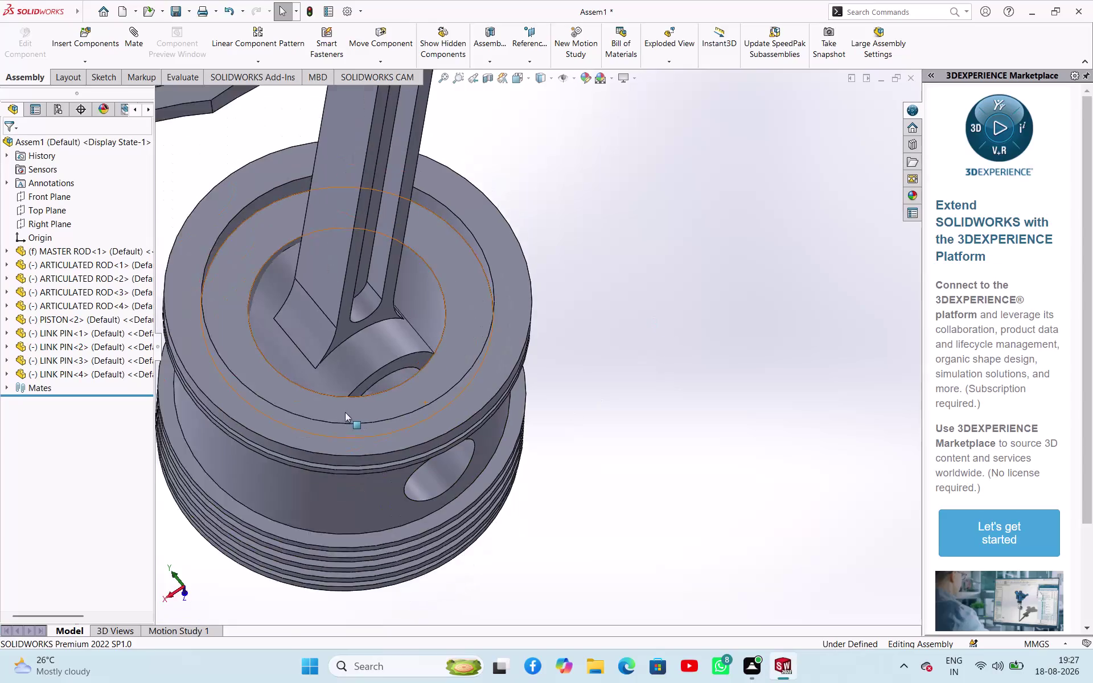
Delete PISTON<2> from the assembly, leaving the master rod, four articulated rods and link pins.
middle_drag(239, 377, 305, 443)
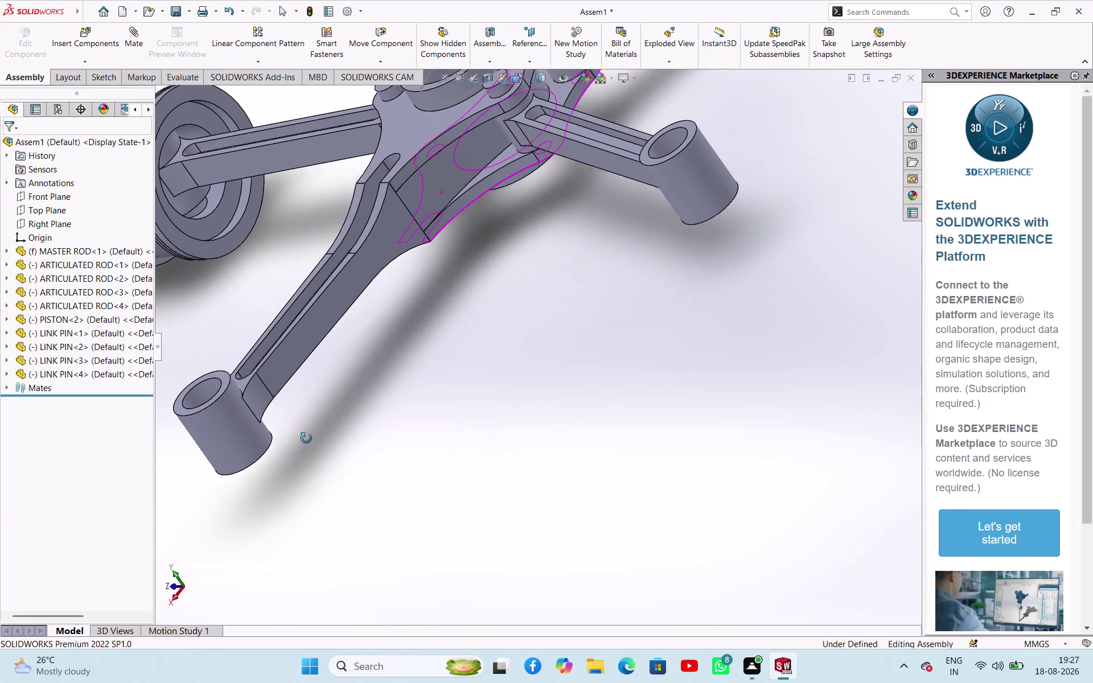
middle_drag(306, 444, 330, 413)
scroll(up, 3)
click(363, 335)
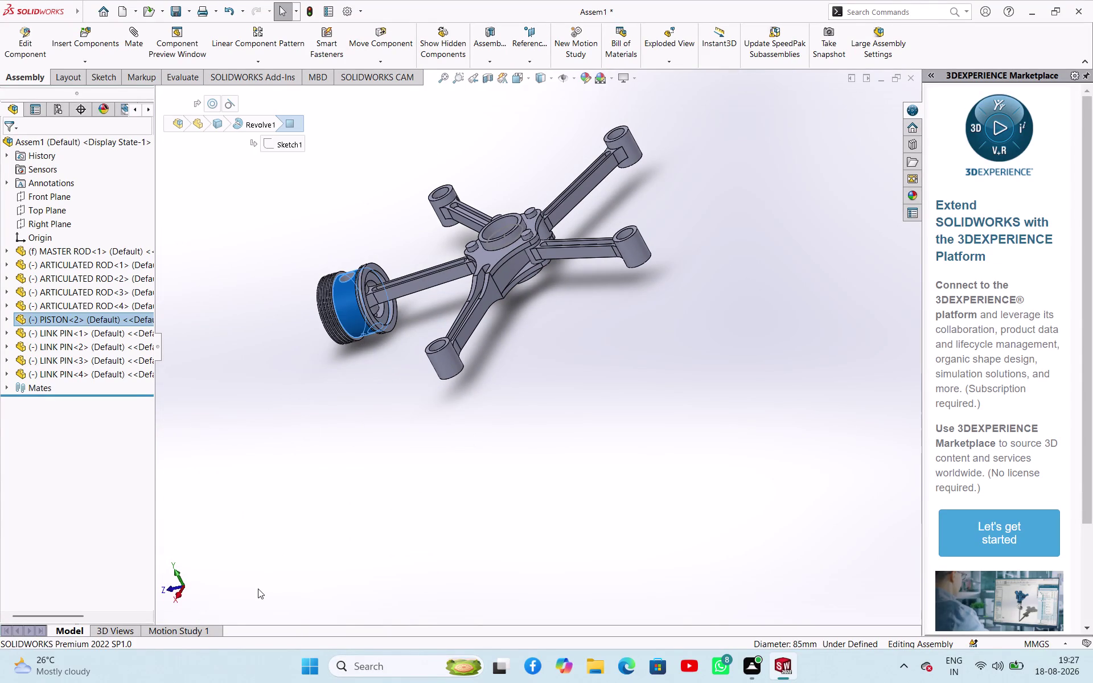
key(Delete)
key(Return)
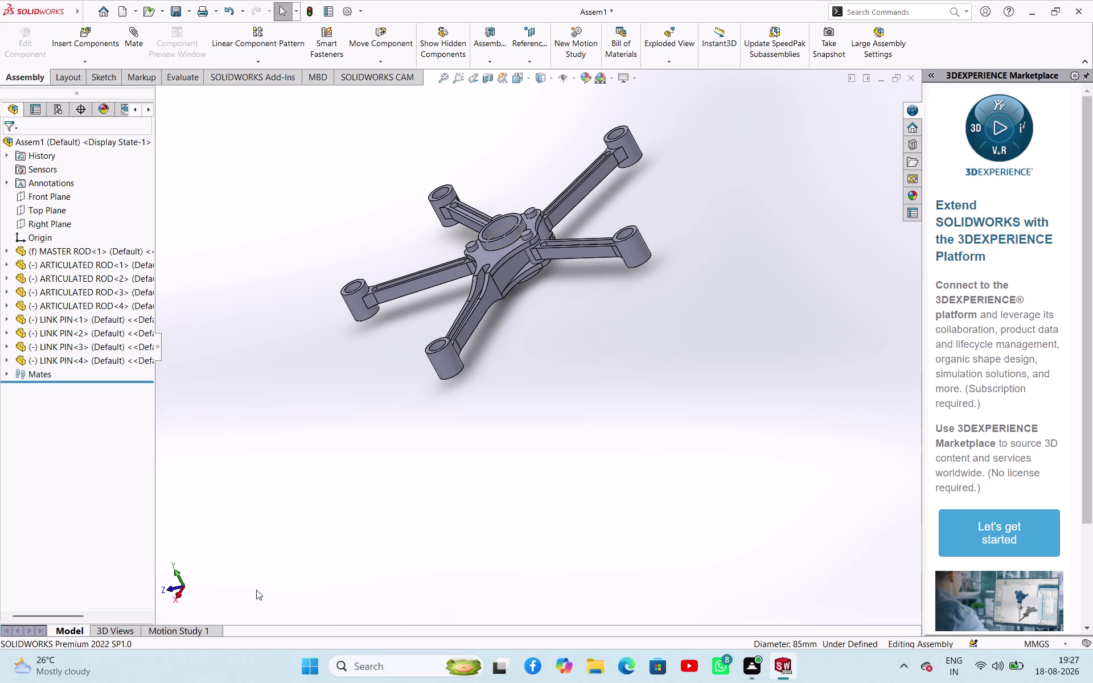
scroll(up, 3)
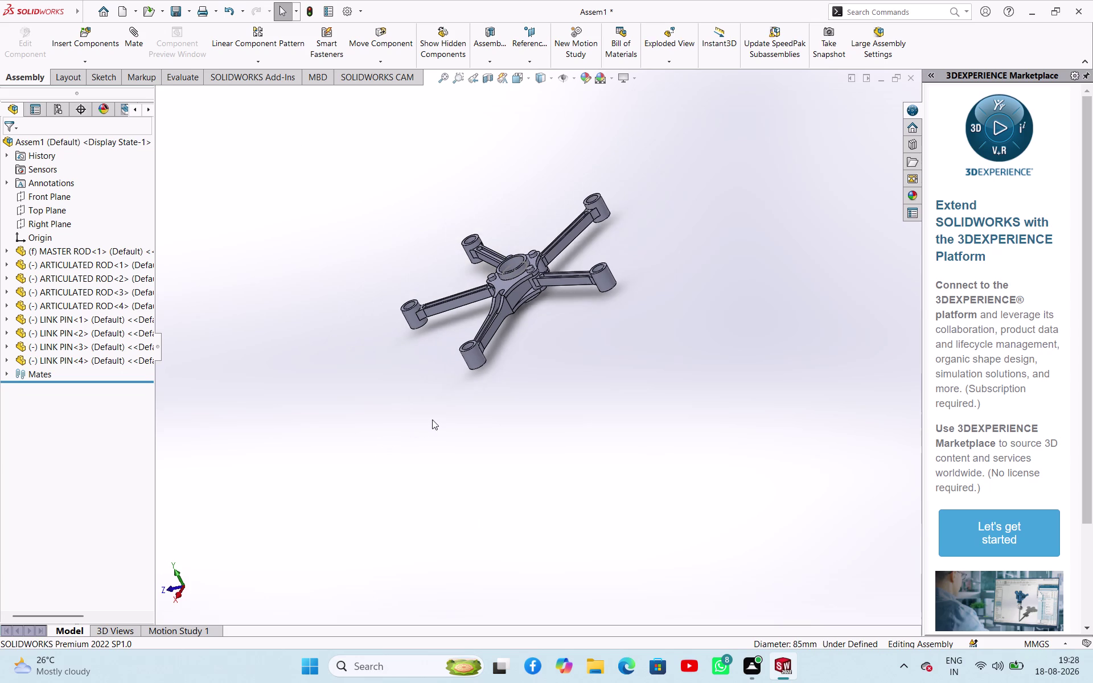
middle_drag(442, 423, 539, 445)
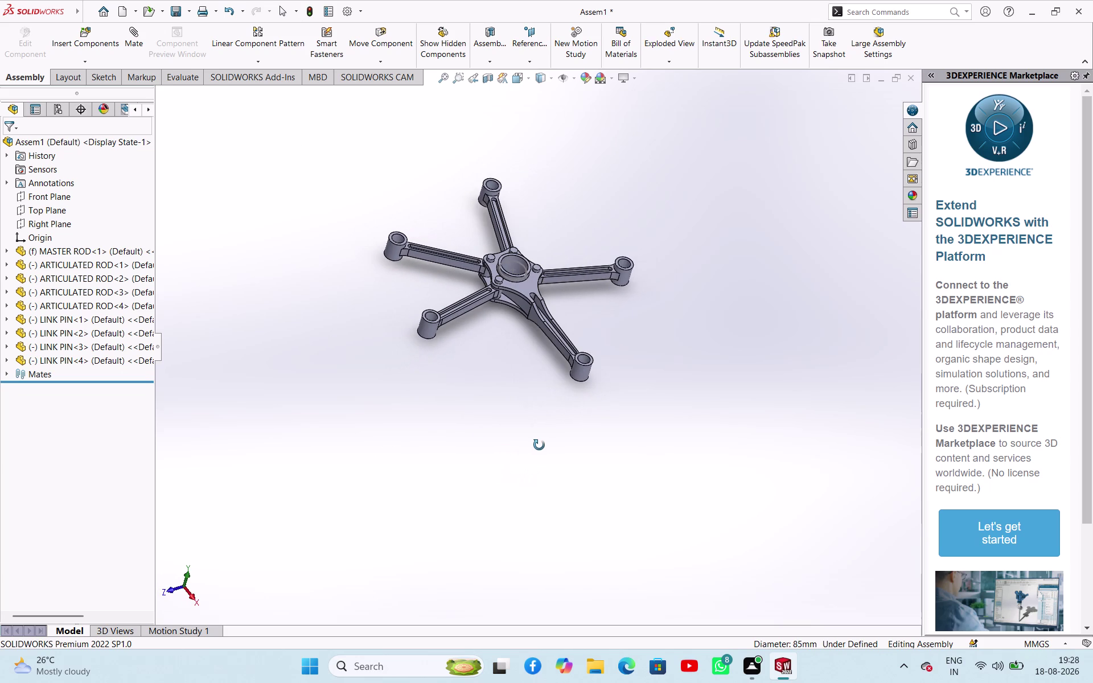
middle_drag(540, 446, 539, 446)
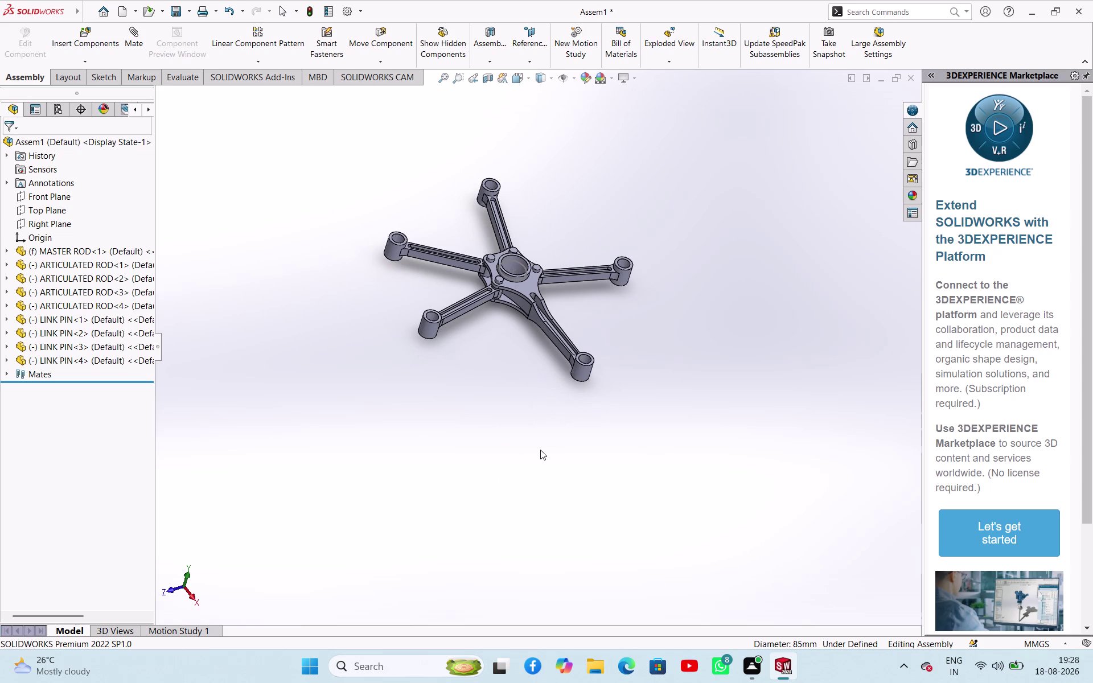
scroll(up, 3)
scroll(down, 3)
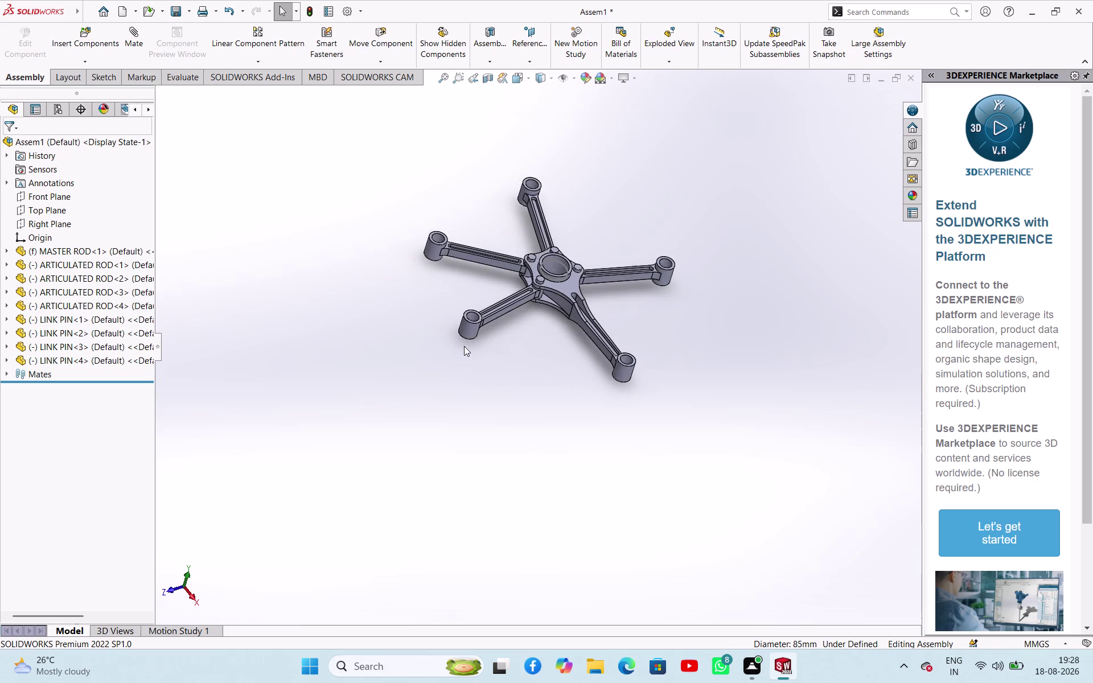